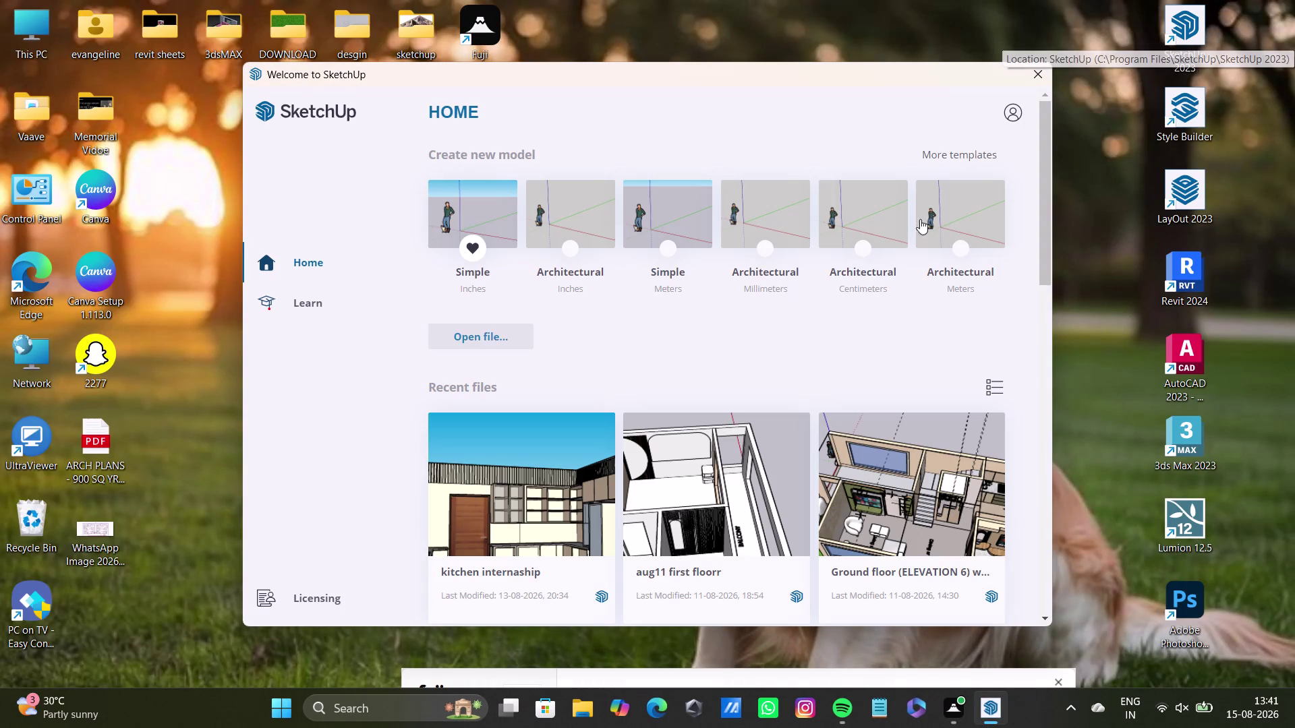
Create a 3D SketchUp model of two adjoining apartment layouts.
scroll(down, 3)
scroll(down, 3)
scroll(down, 3)
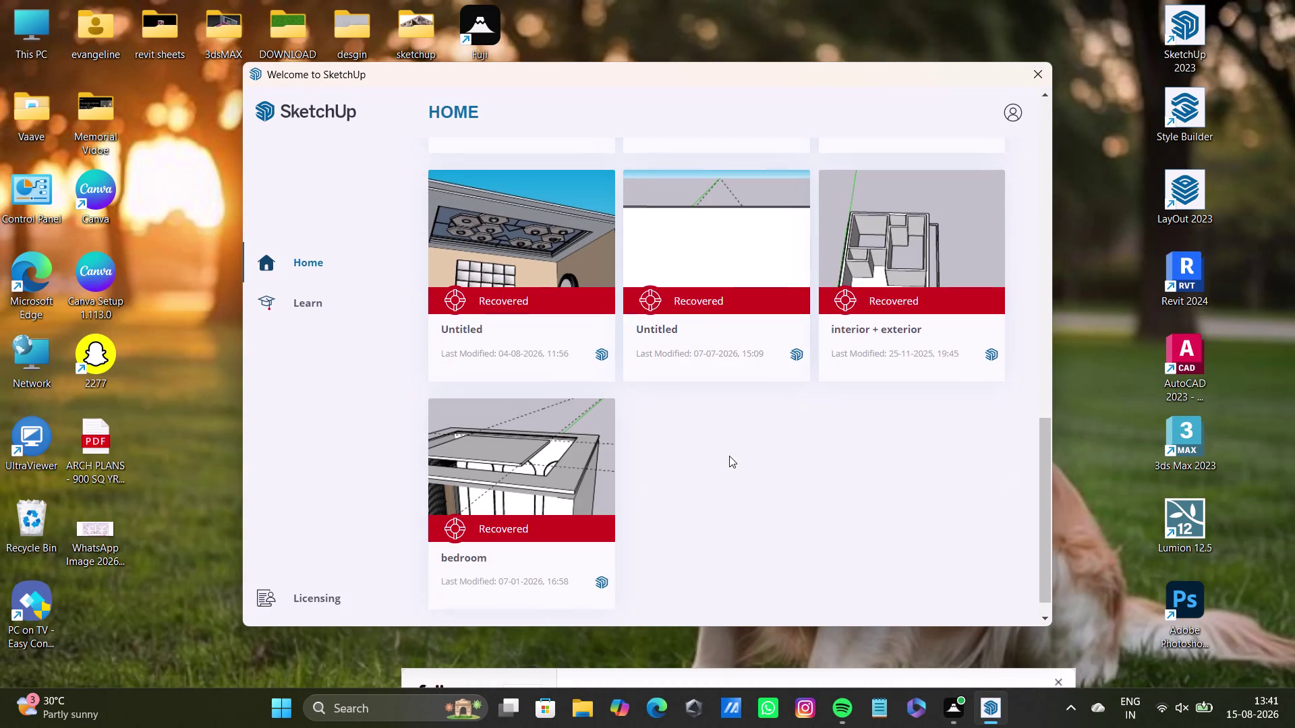
scroll(up, 3)
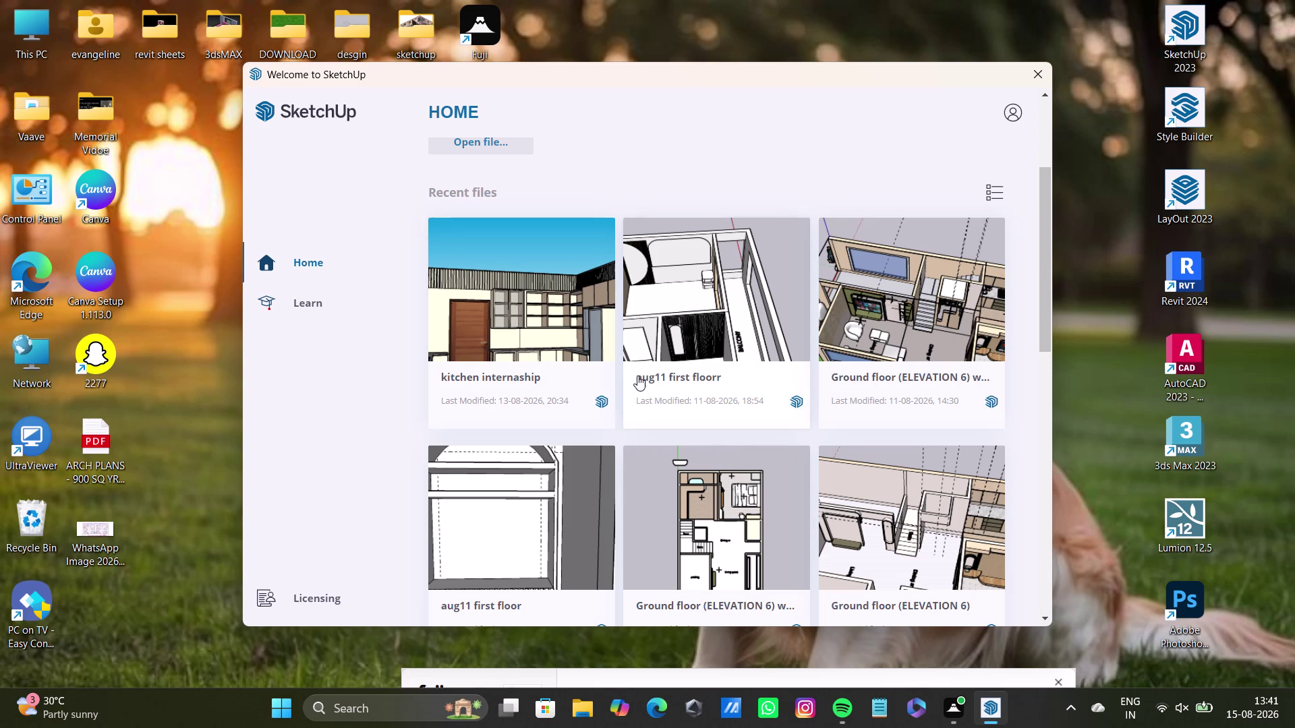
scroll(up, 3)
scroll(up, 3)
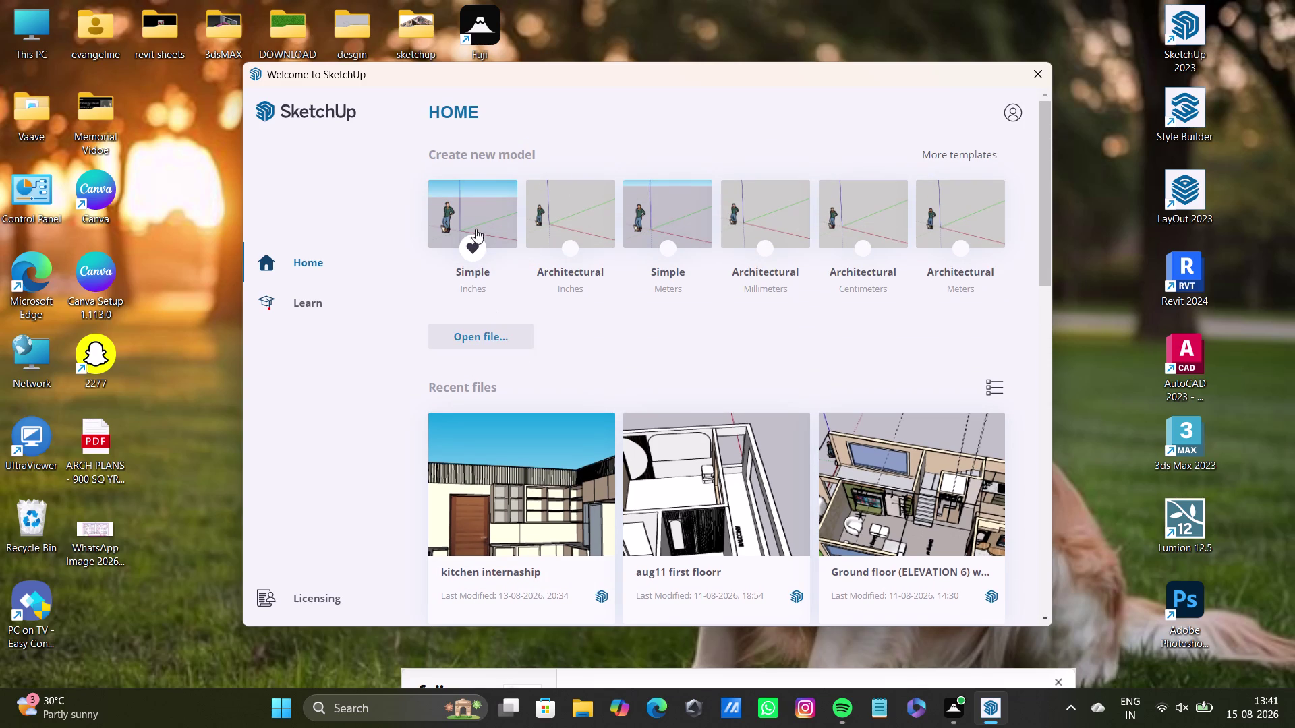